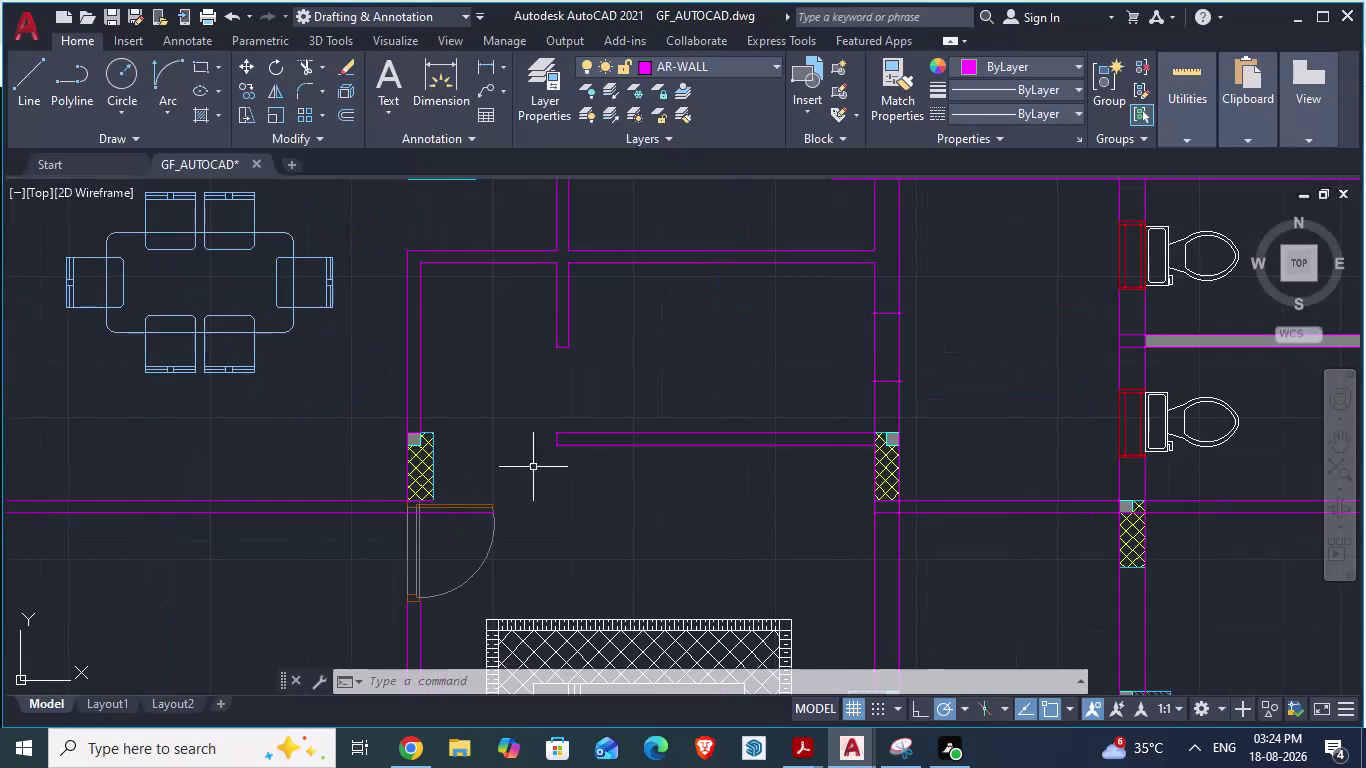
Start the Trim command, then cancel an accidental fence selection.
scroll(down, 3)
scroll(up, 3)
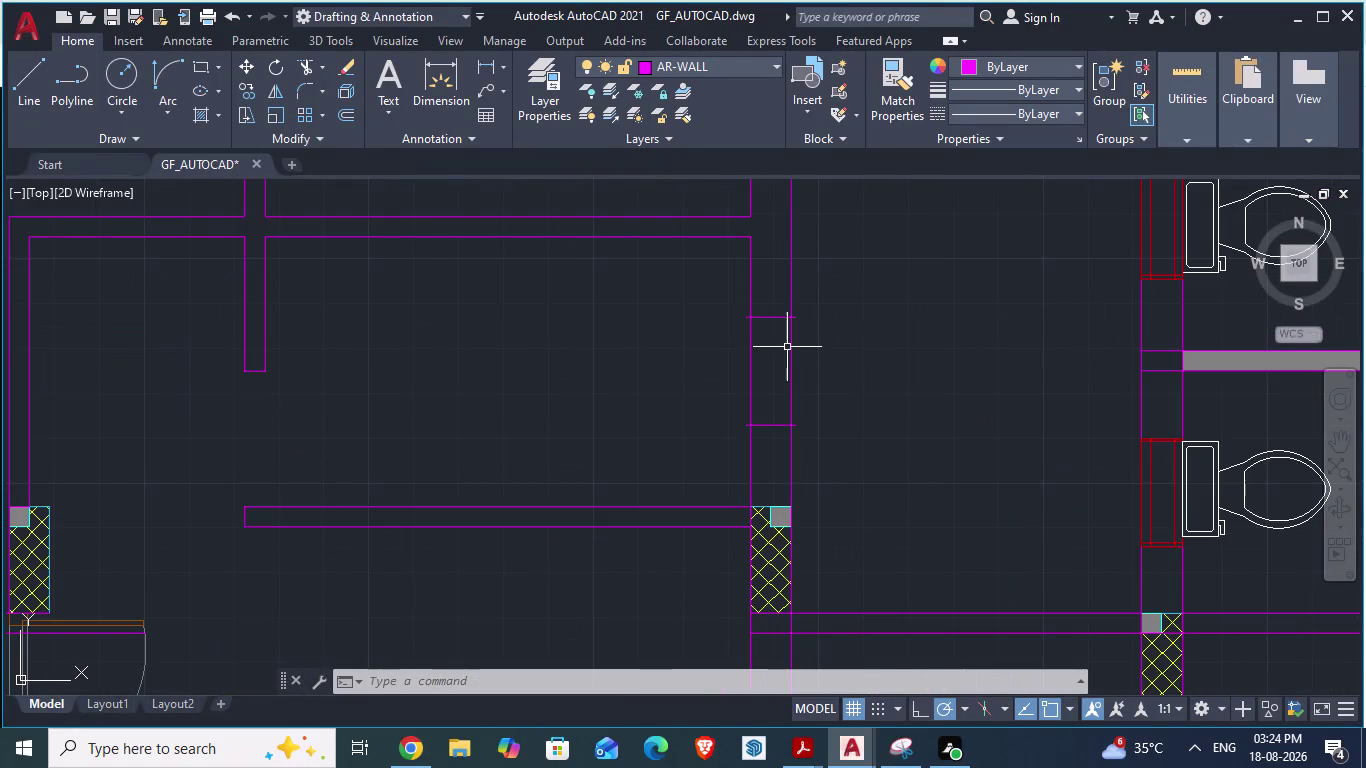
key(t)
key(r)
key(Return)
scroll(up, 3)
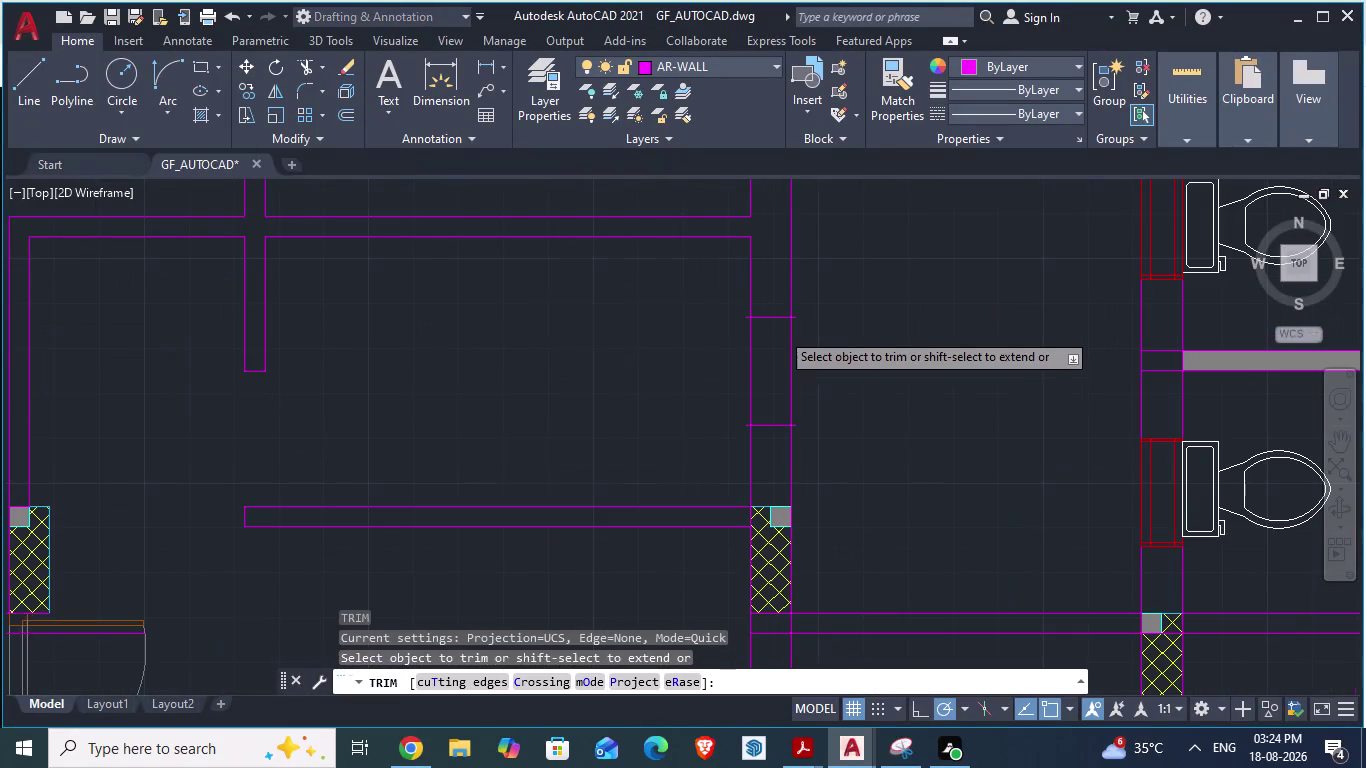
scroll(up, 3)
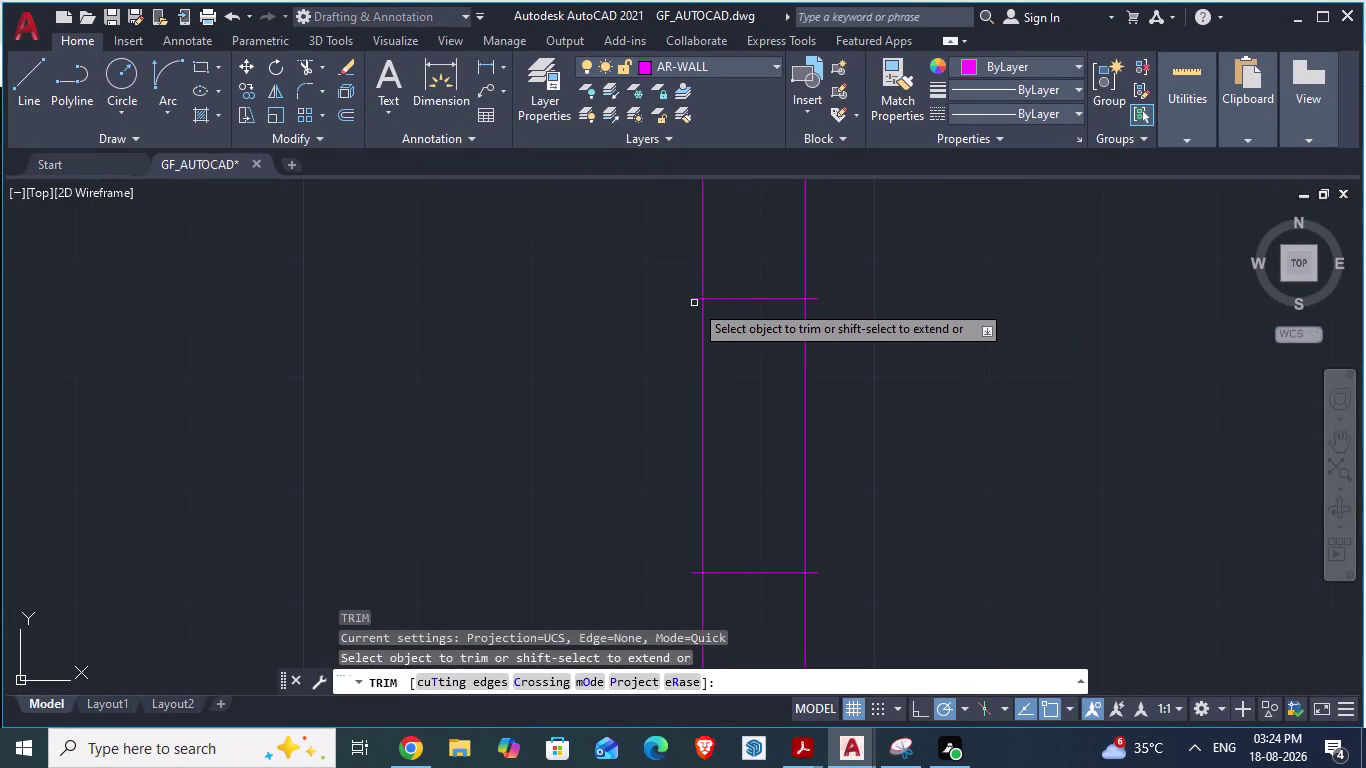
click(694, 303)
scroll(up, 3)
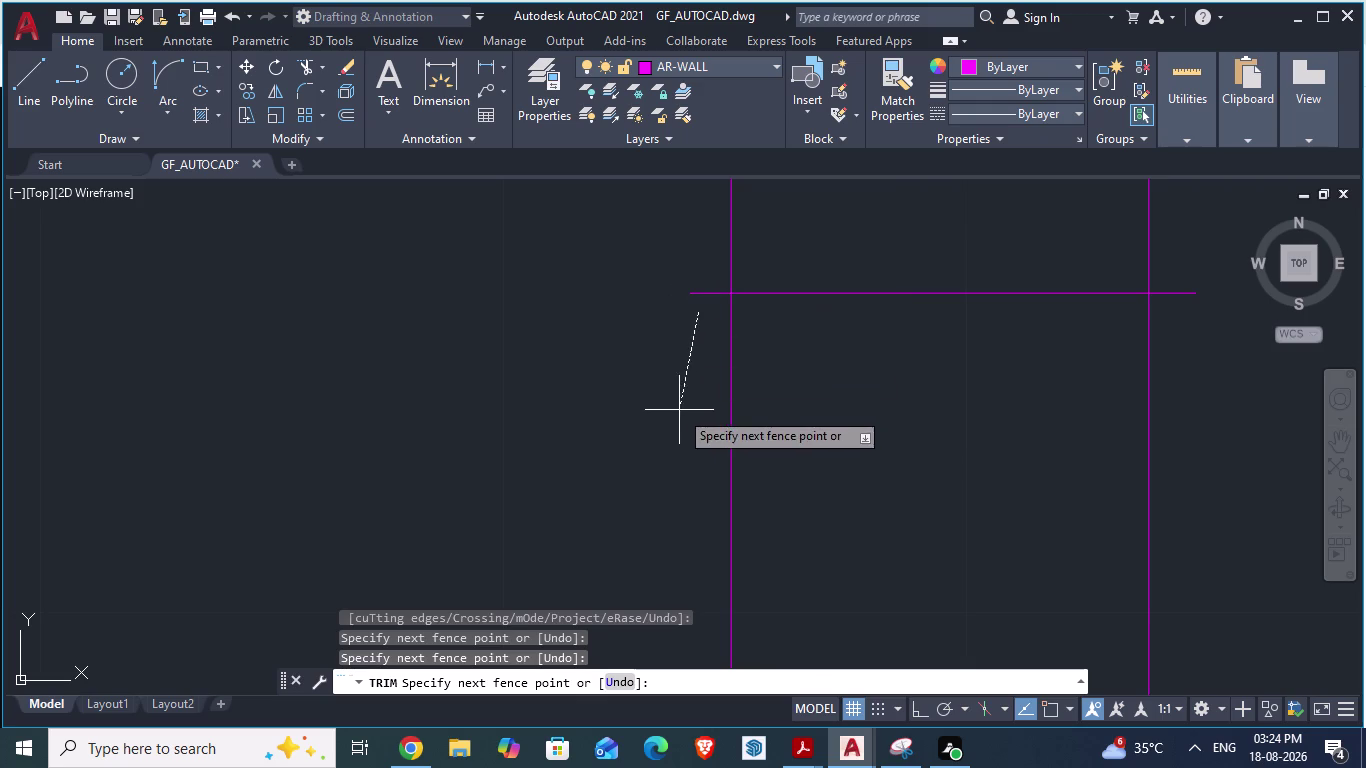
key(Escape)
Trim four wall line ends overshooting the walls around the openings.
text(tr)
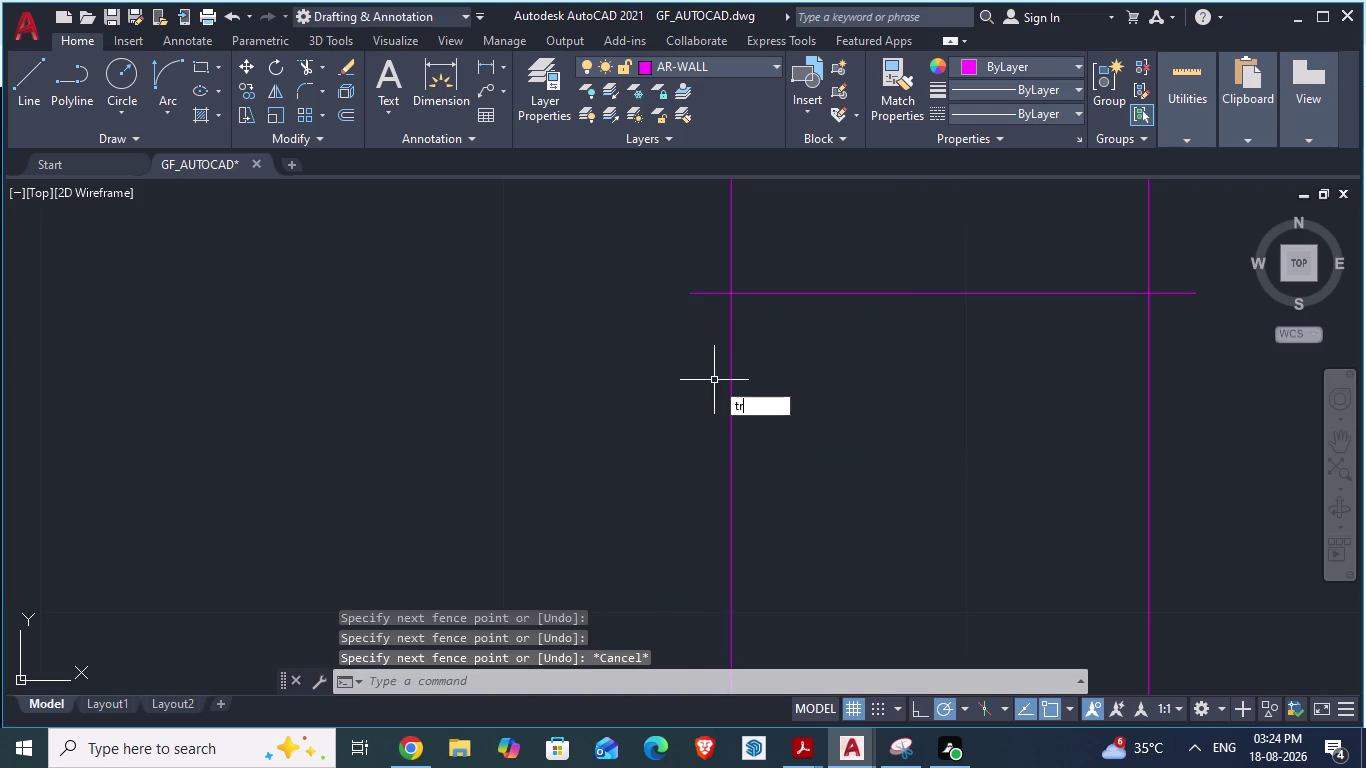
key(Return)
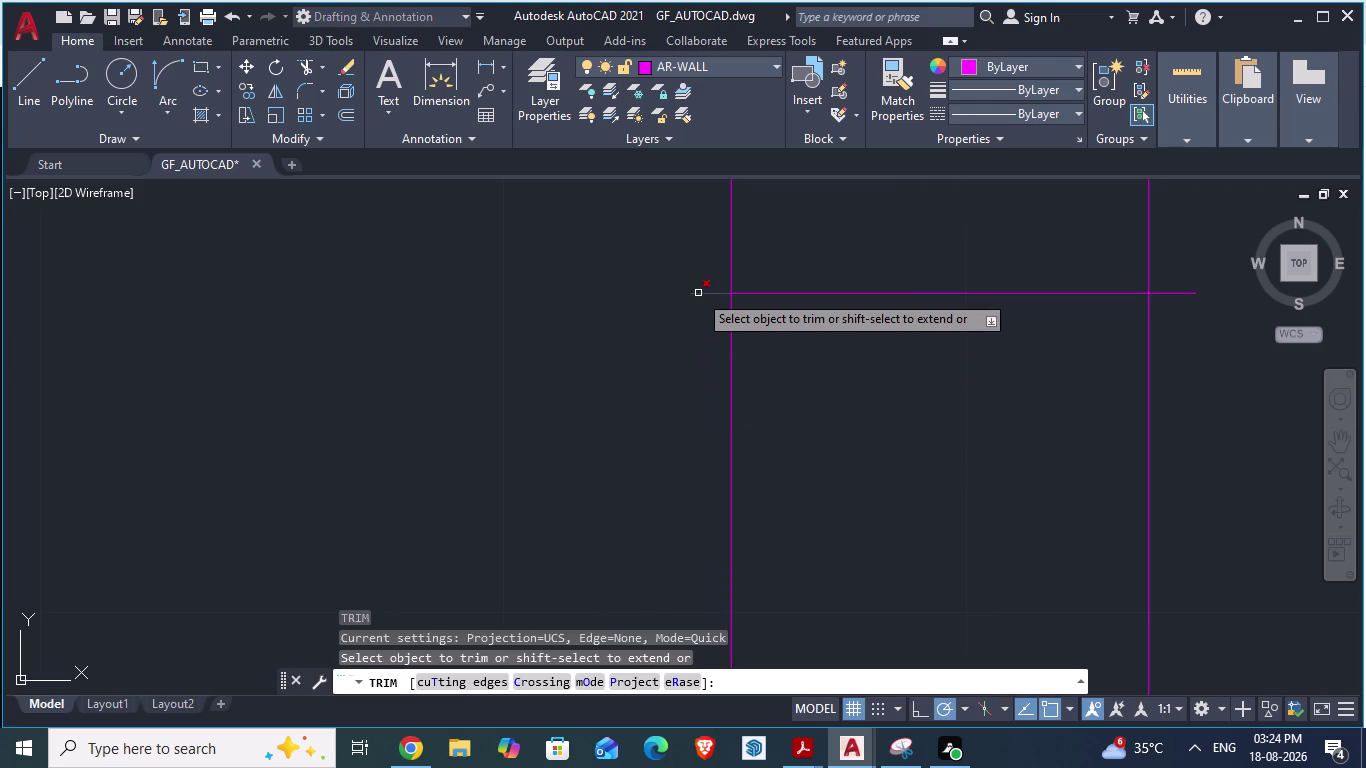
click(698, 293)
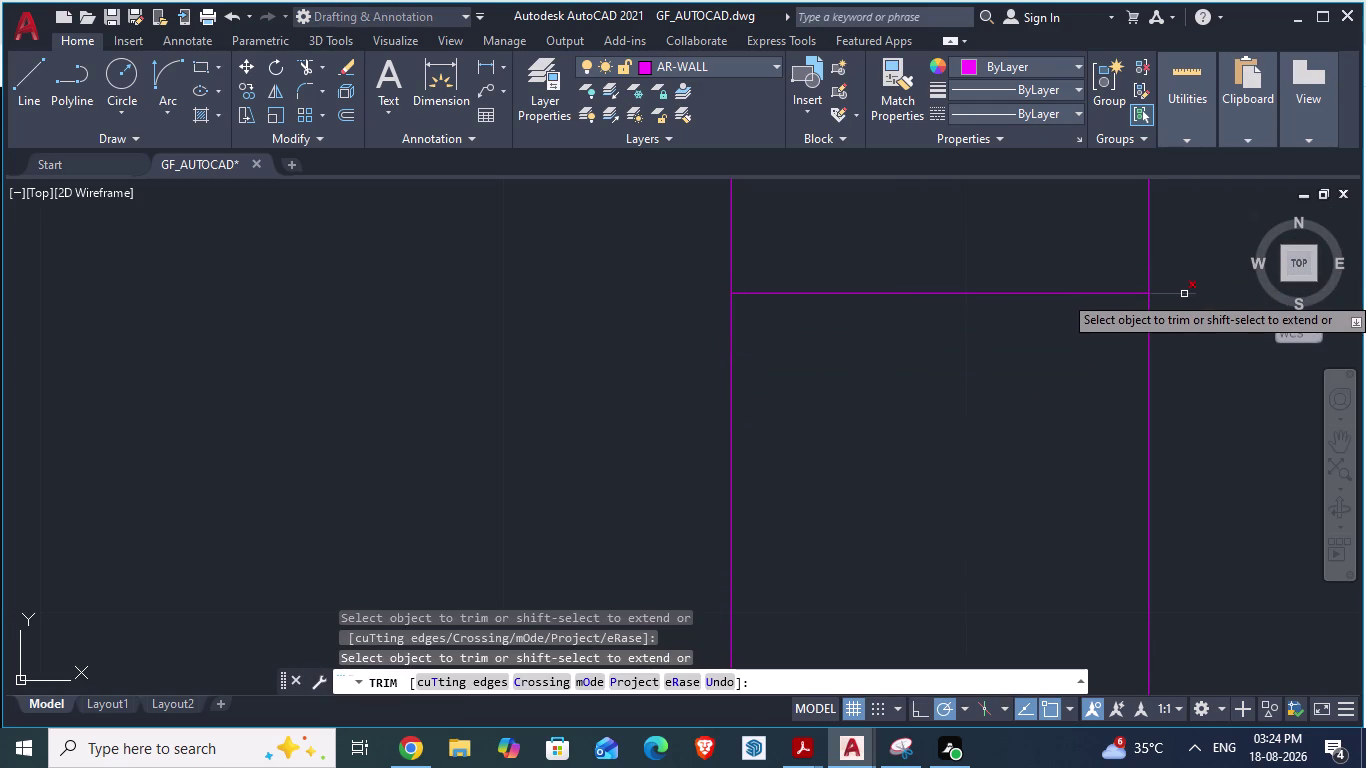
click(1183, 295)
scroll(down, 3)
scroll(down, 3)
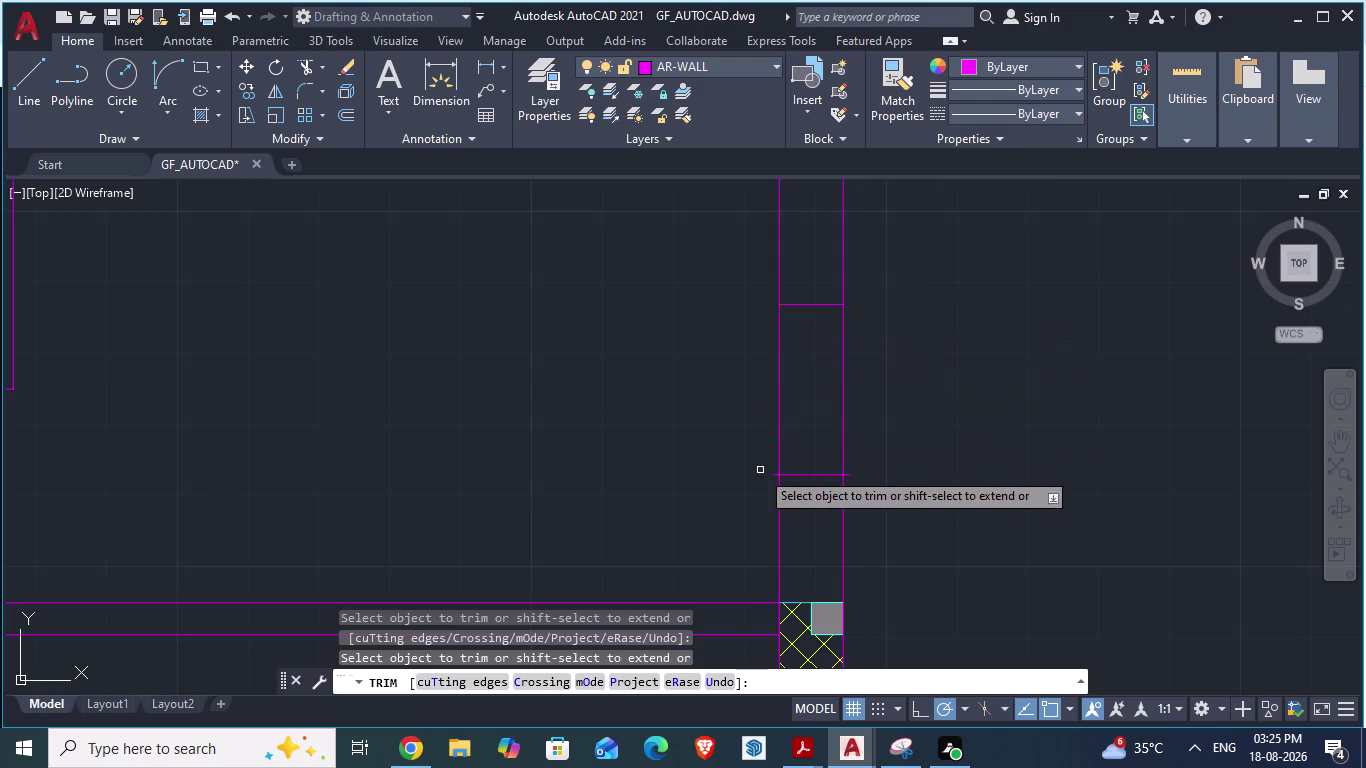
scroll(up, 3)
click(817, 487)
scroll(down, 3)
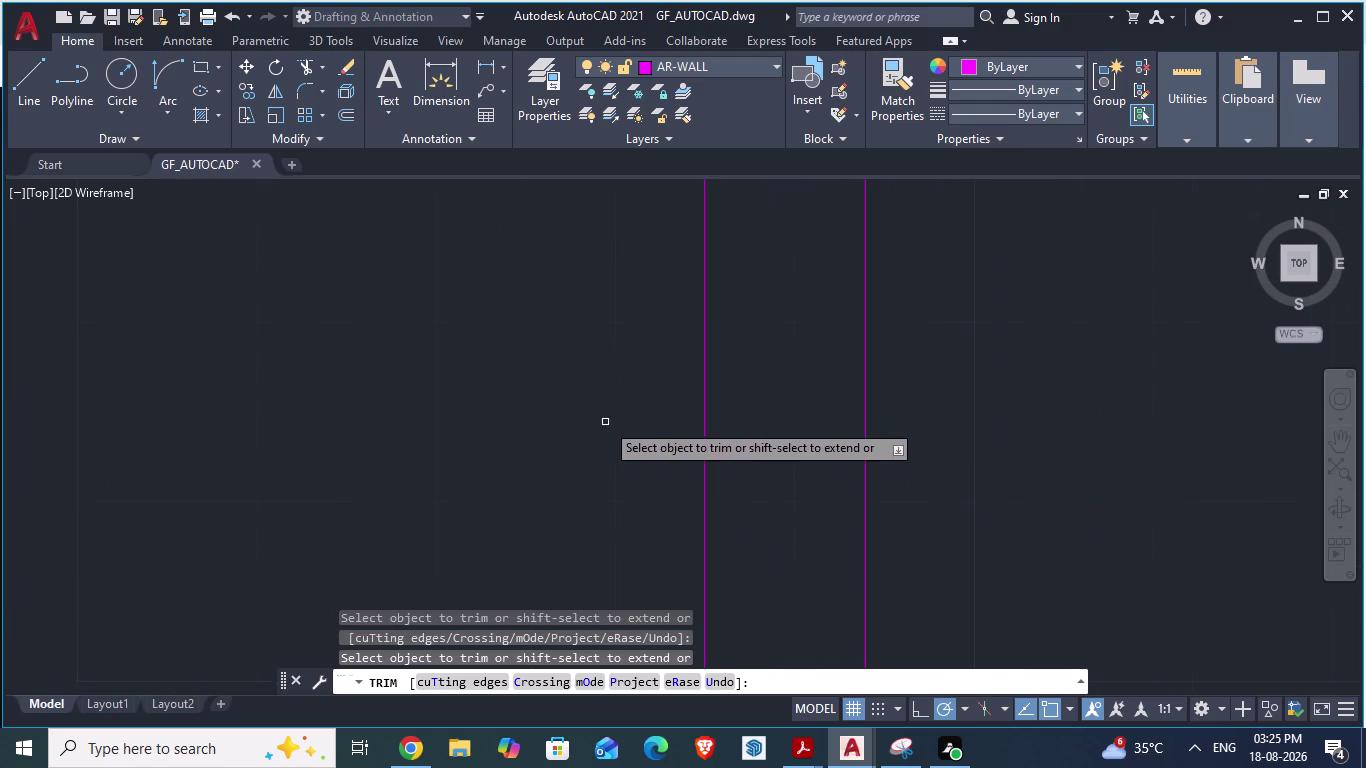
scroll(up, 3)
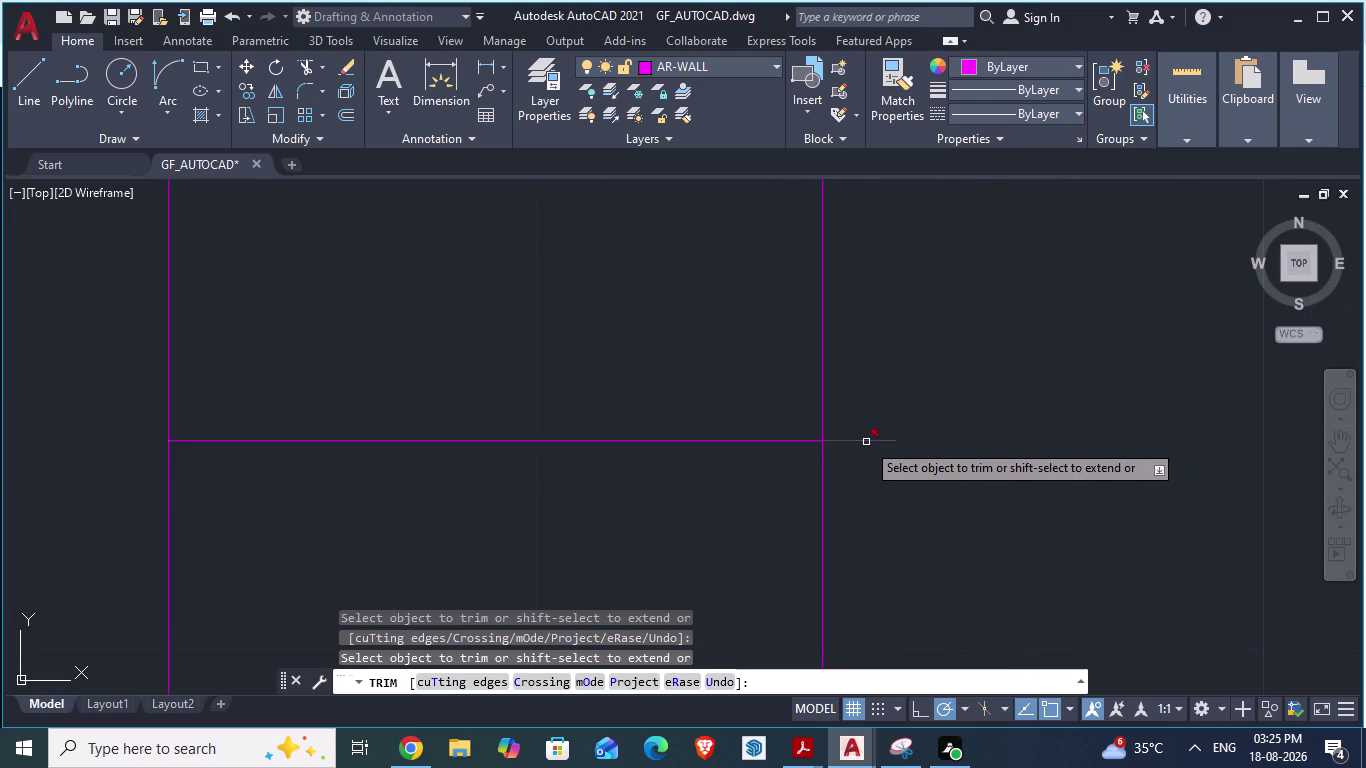
click(866, 442)
scroll(down, 3)
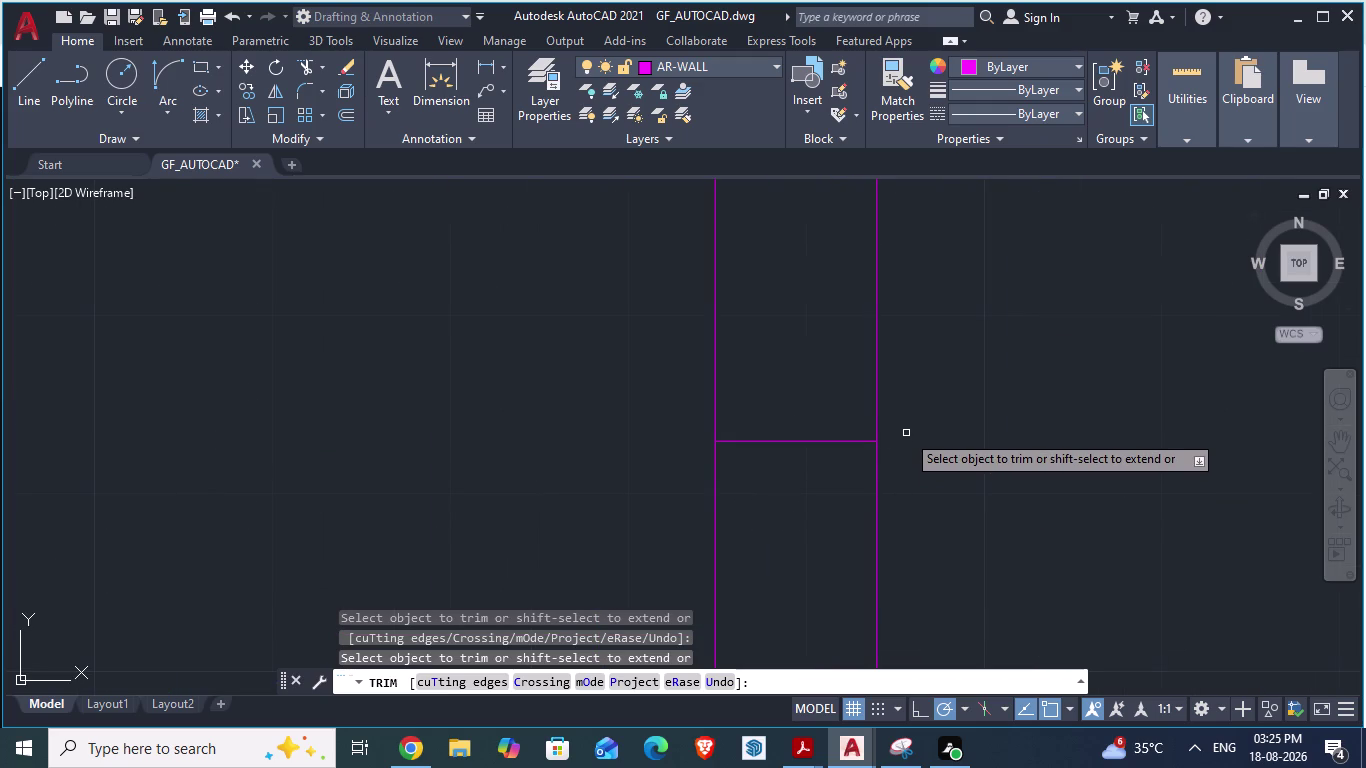
Save the floor plan drawing.
key(ctrl+s)
scroll(down, 3)
scroll(down, 3)
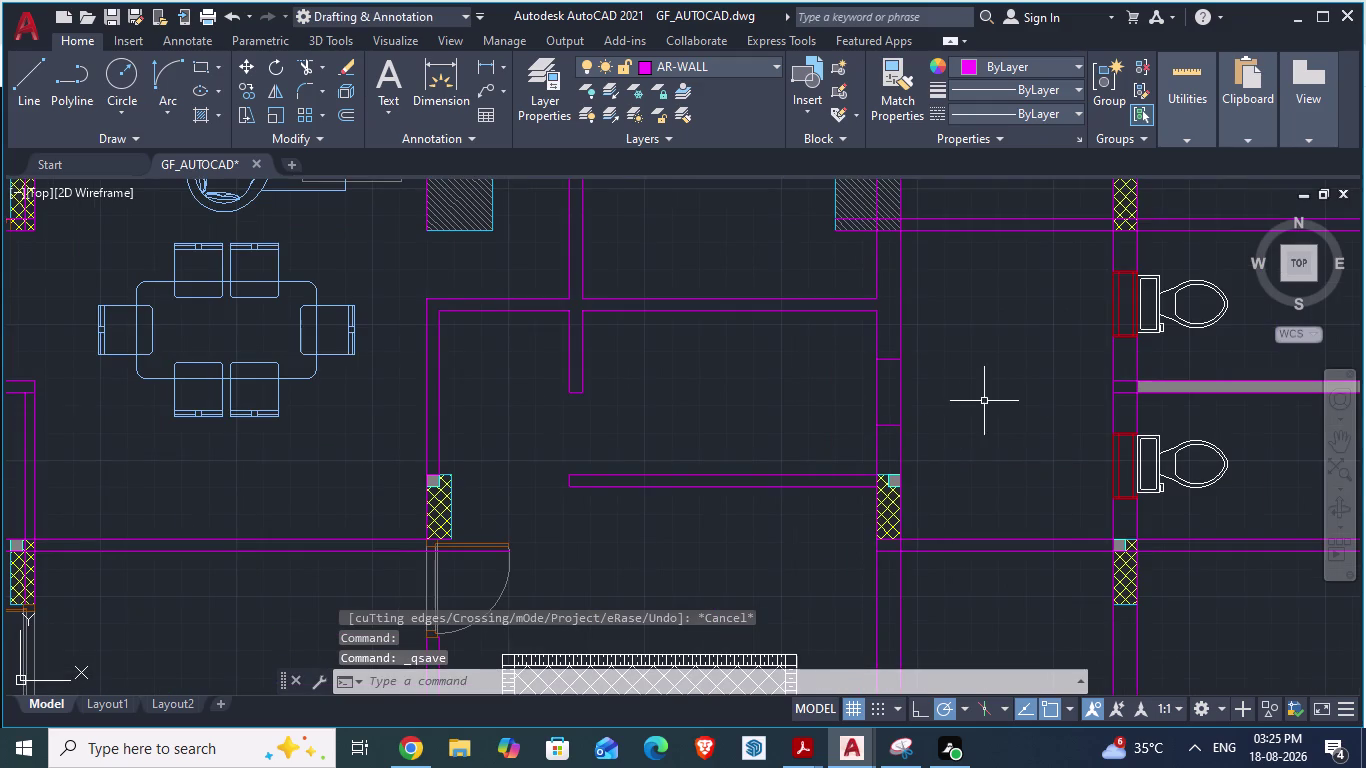
Copy the red block behind the lower toilet to the clipboard.
scroll(down, 3)
scroll(down, 3)
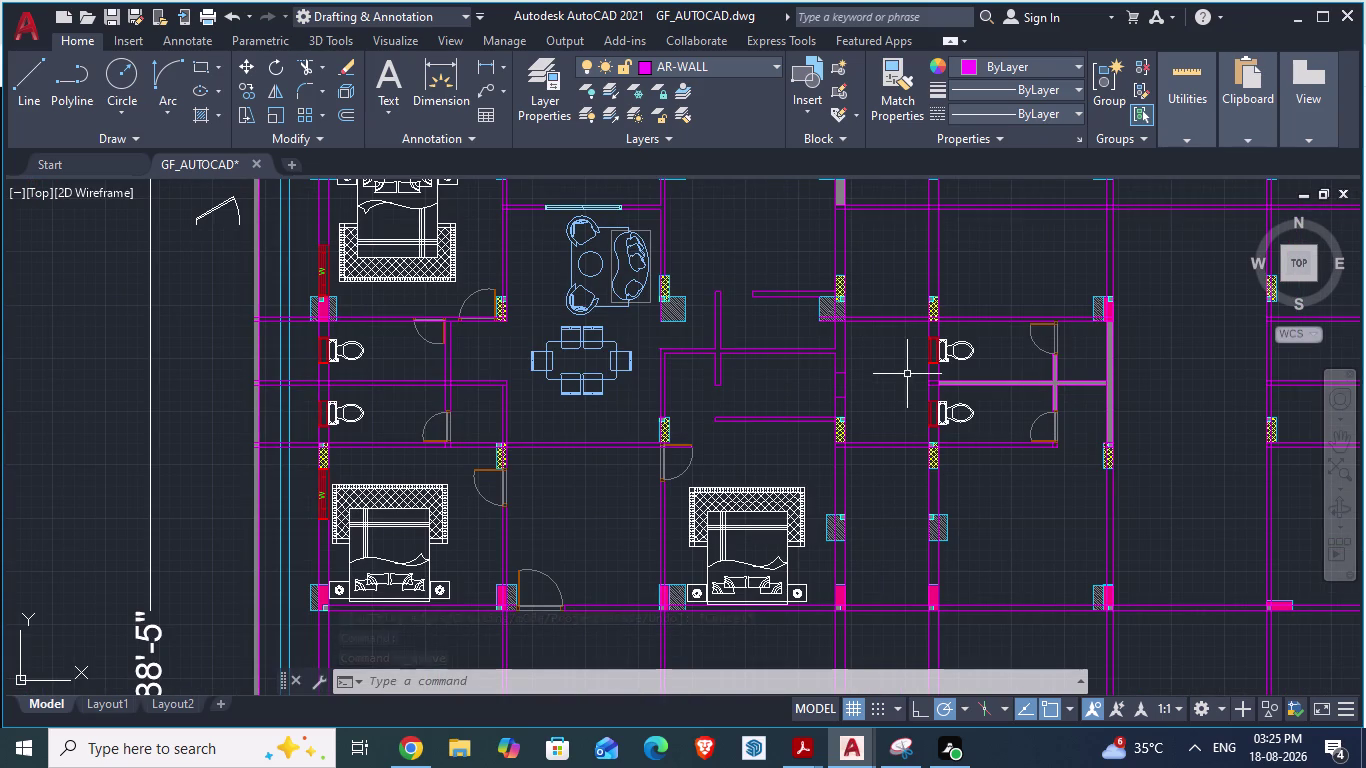
scroll(up, 3)
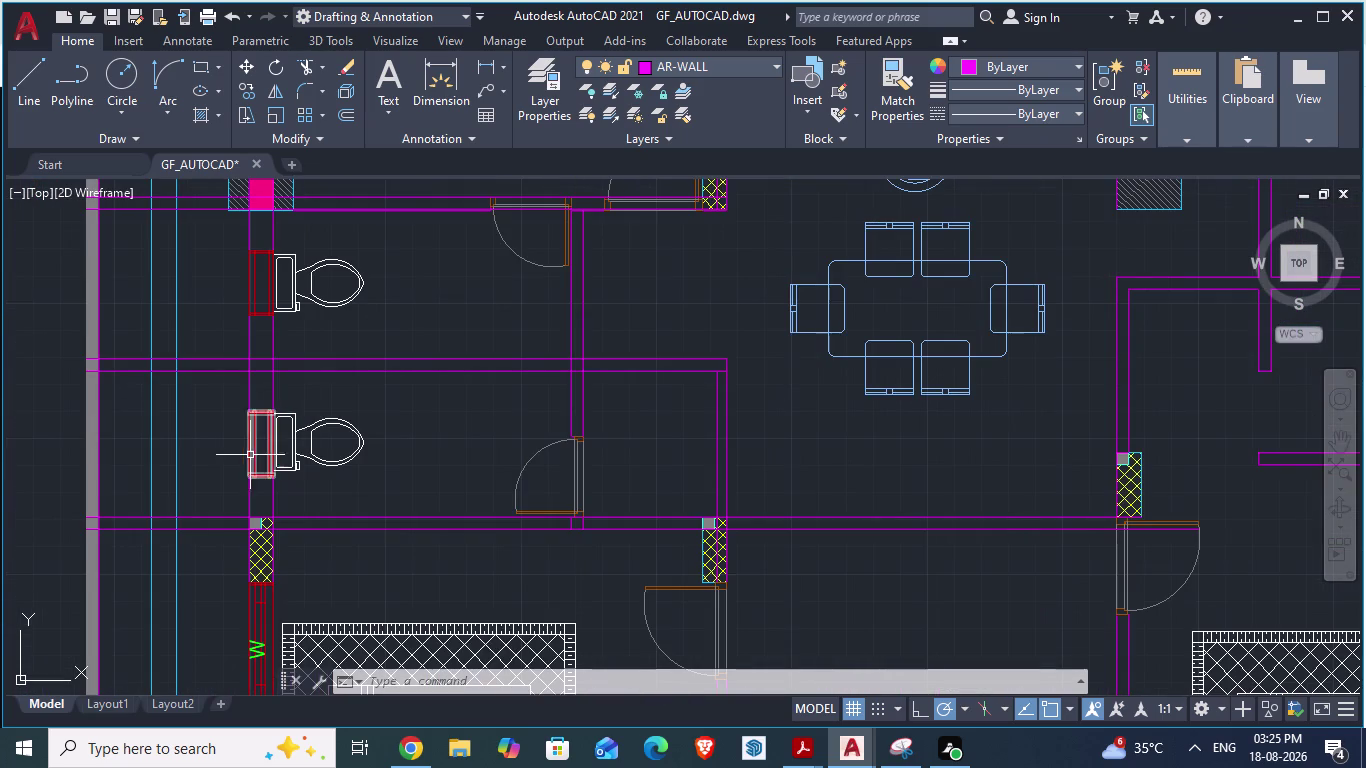
click(253, 443)
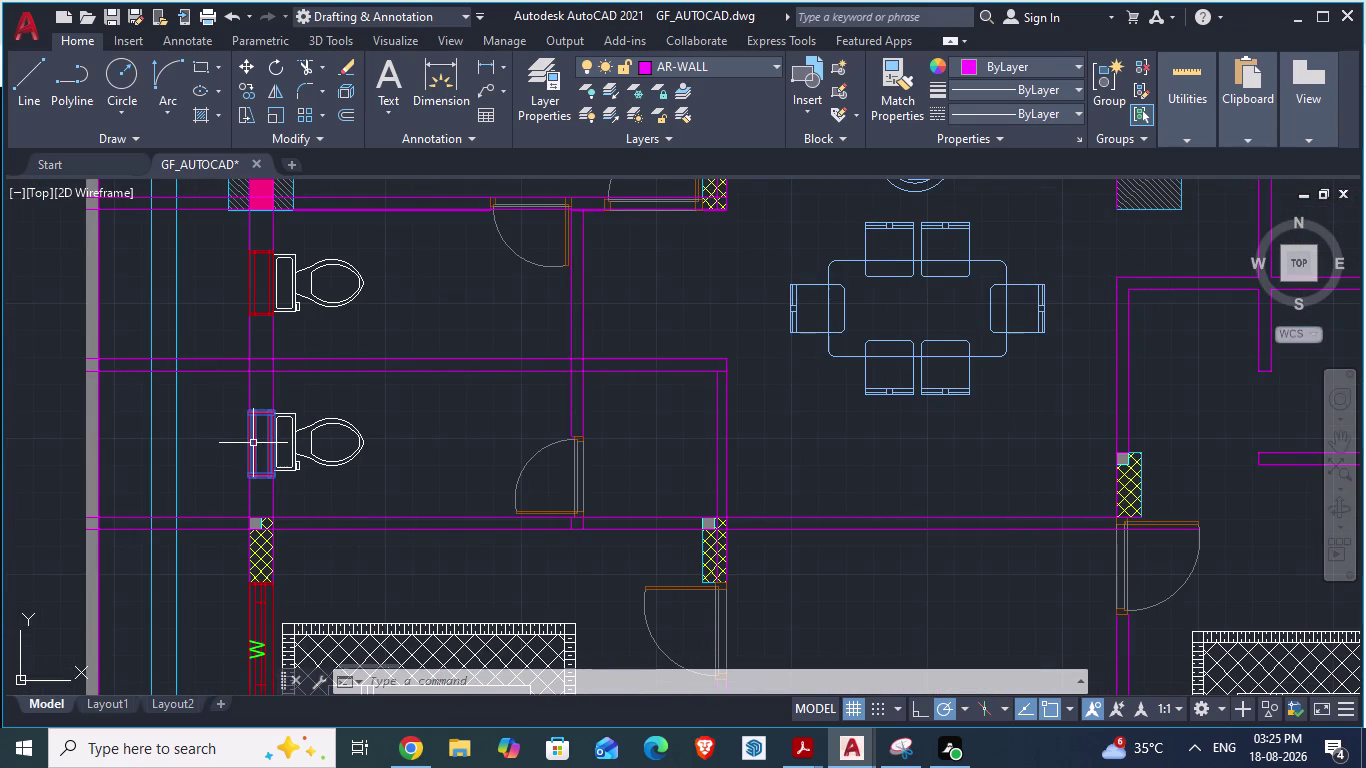
key(ctrl+c)
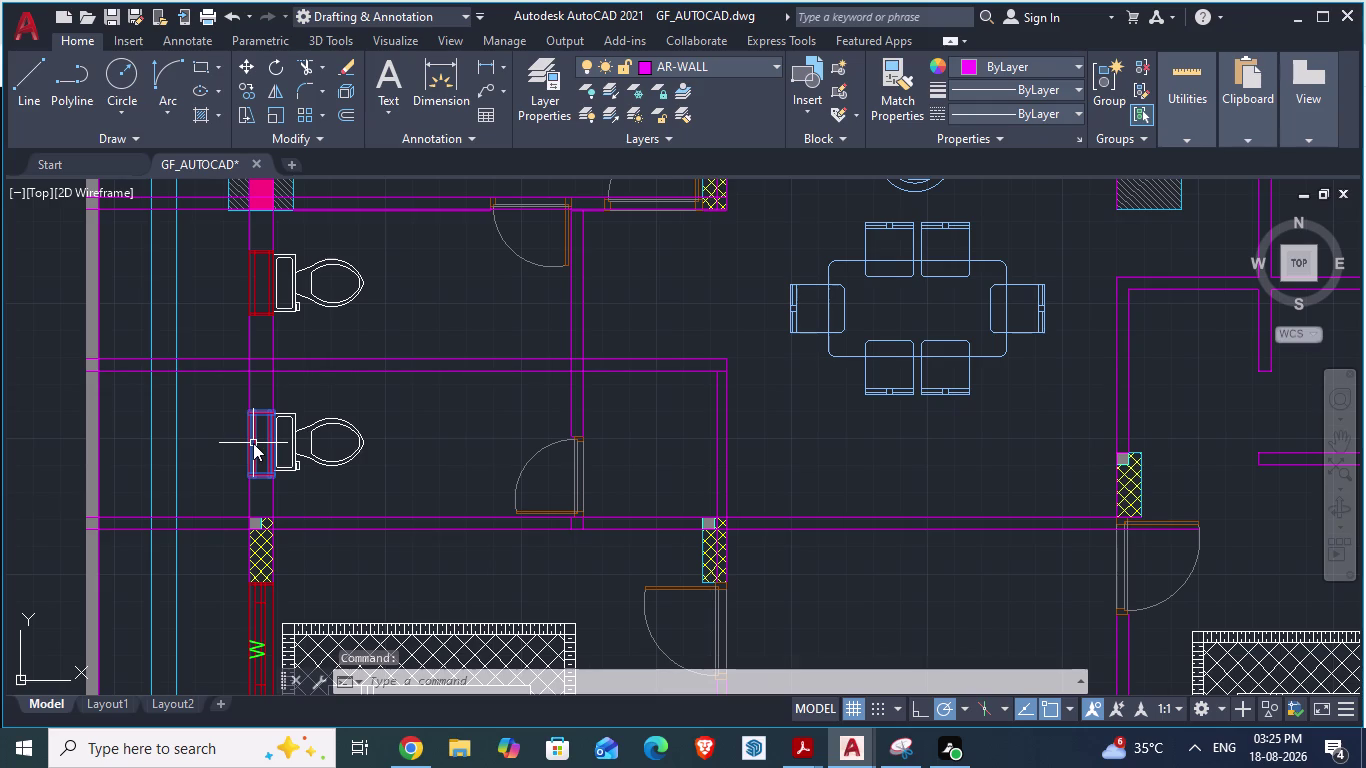
Paste the copied block into the central room's right wall.
key(ctrl+v)
scroll(down, 3)
scroll(up, 3)
click(886, 366)
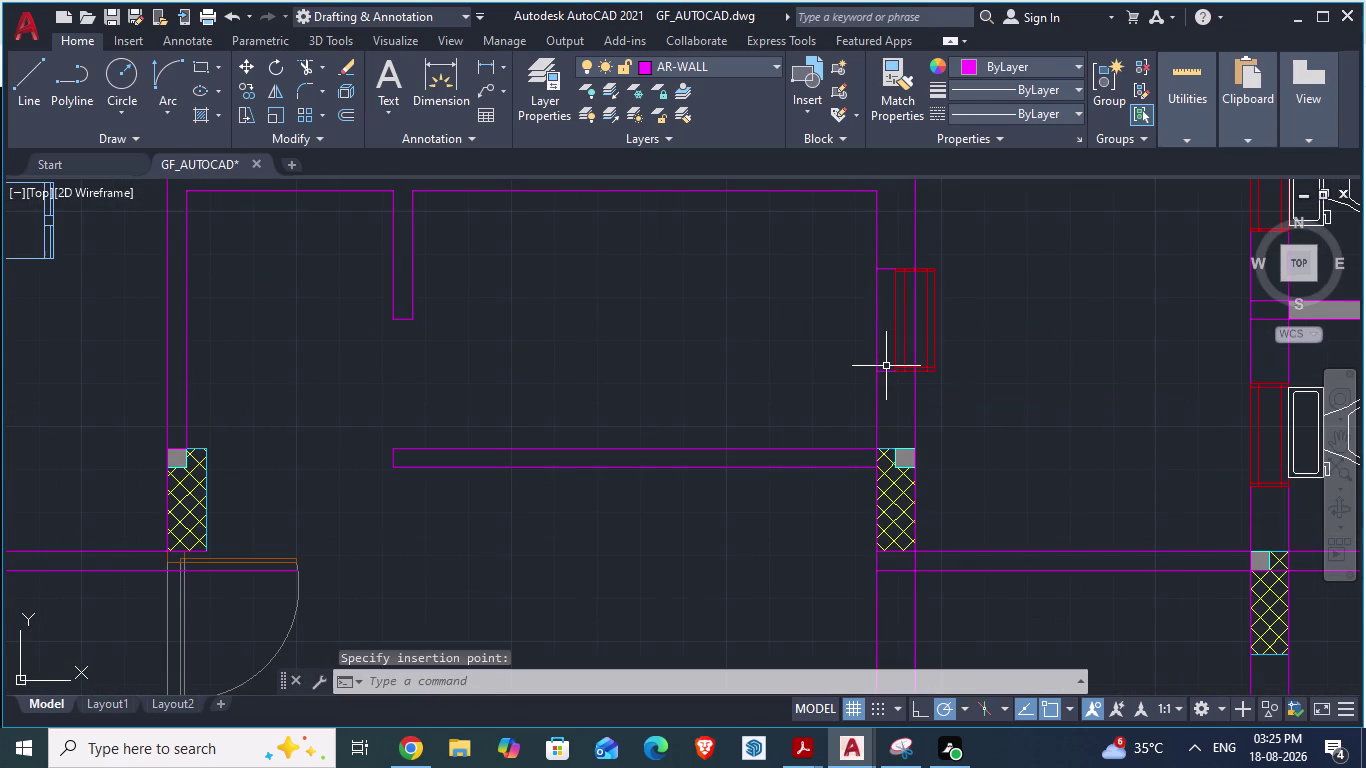
scroll(up, 3)
scroll(up, 3)
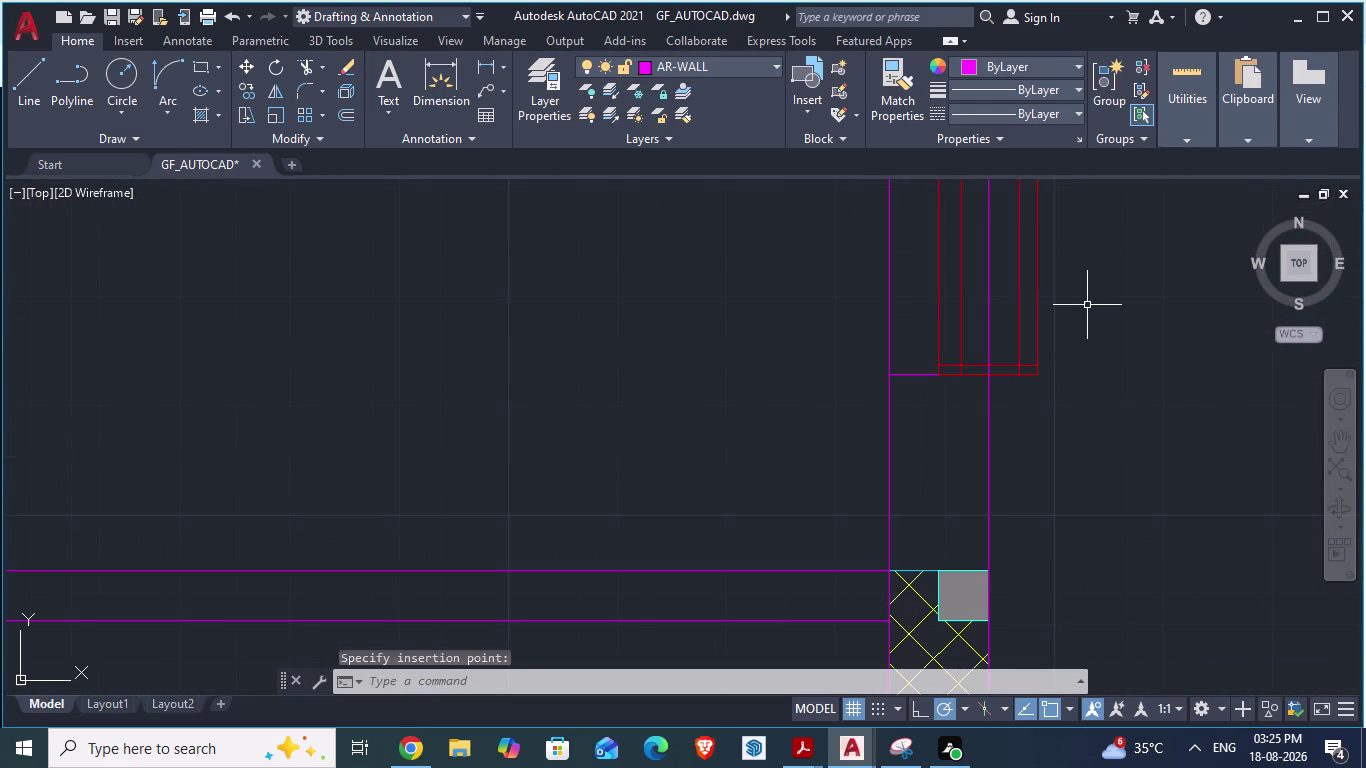
click(940, 319)
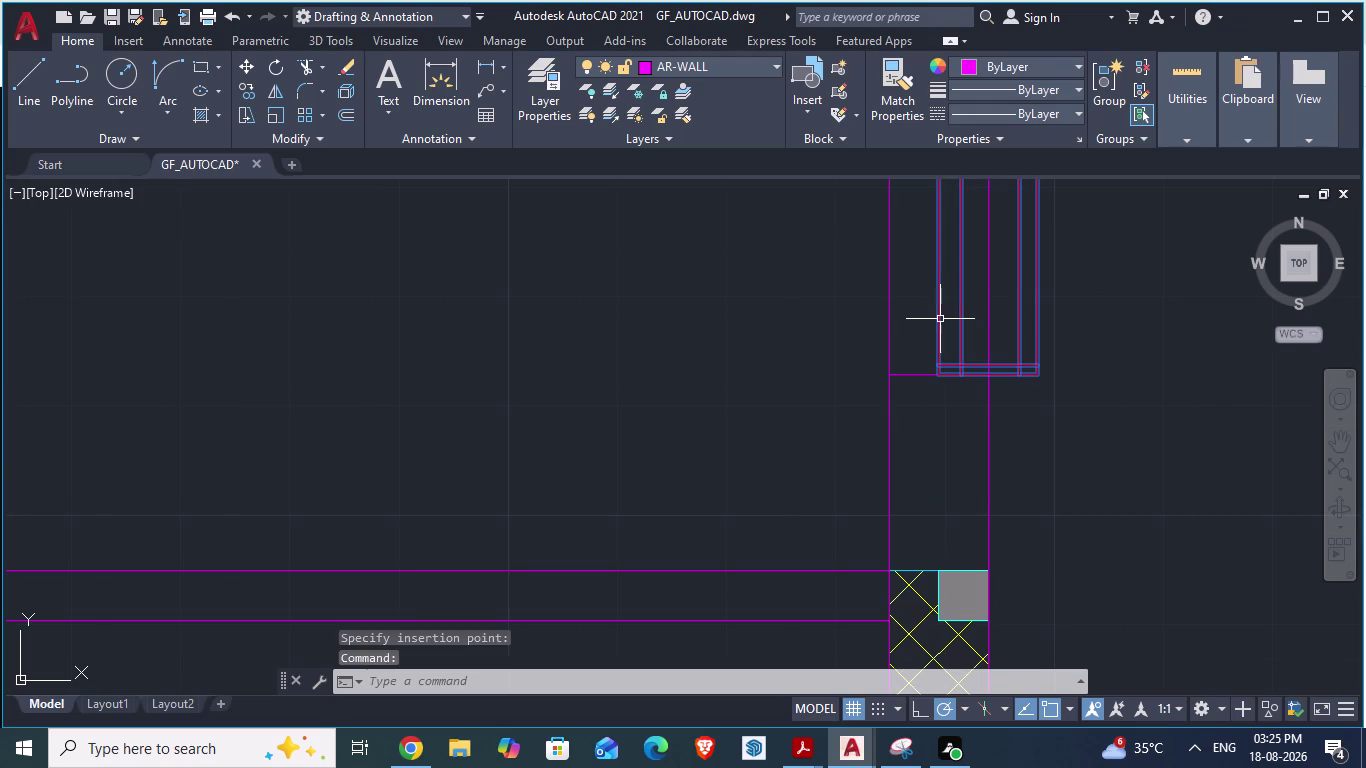
Move the pasted block from its lower corner flush onto the wall line.
key(m)
key(Return)
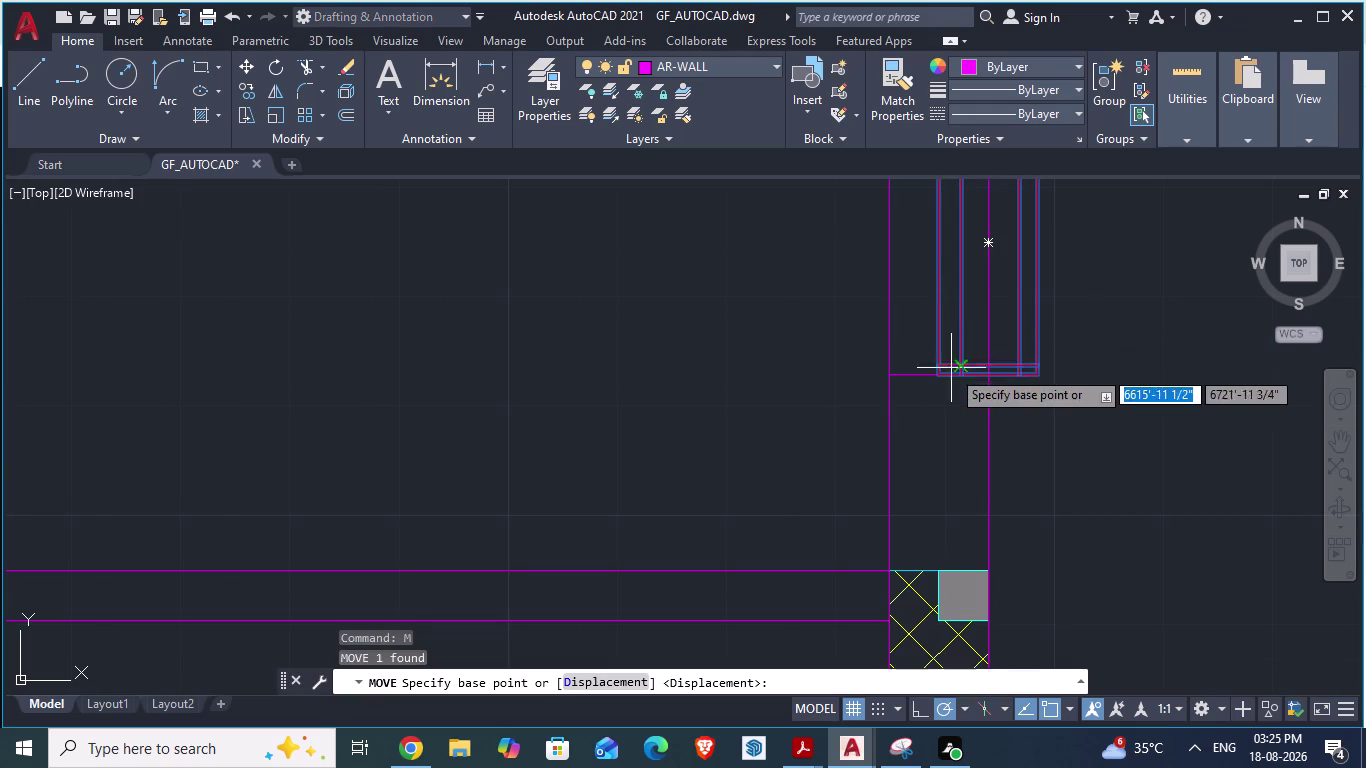
scroll(up, 3)
drag(933, 362, 873, 359)
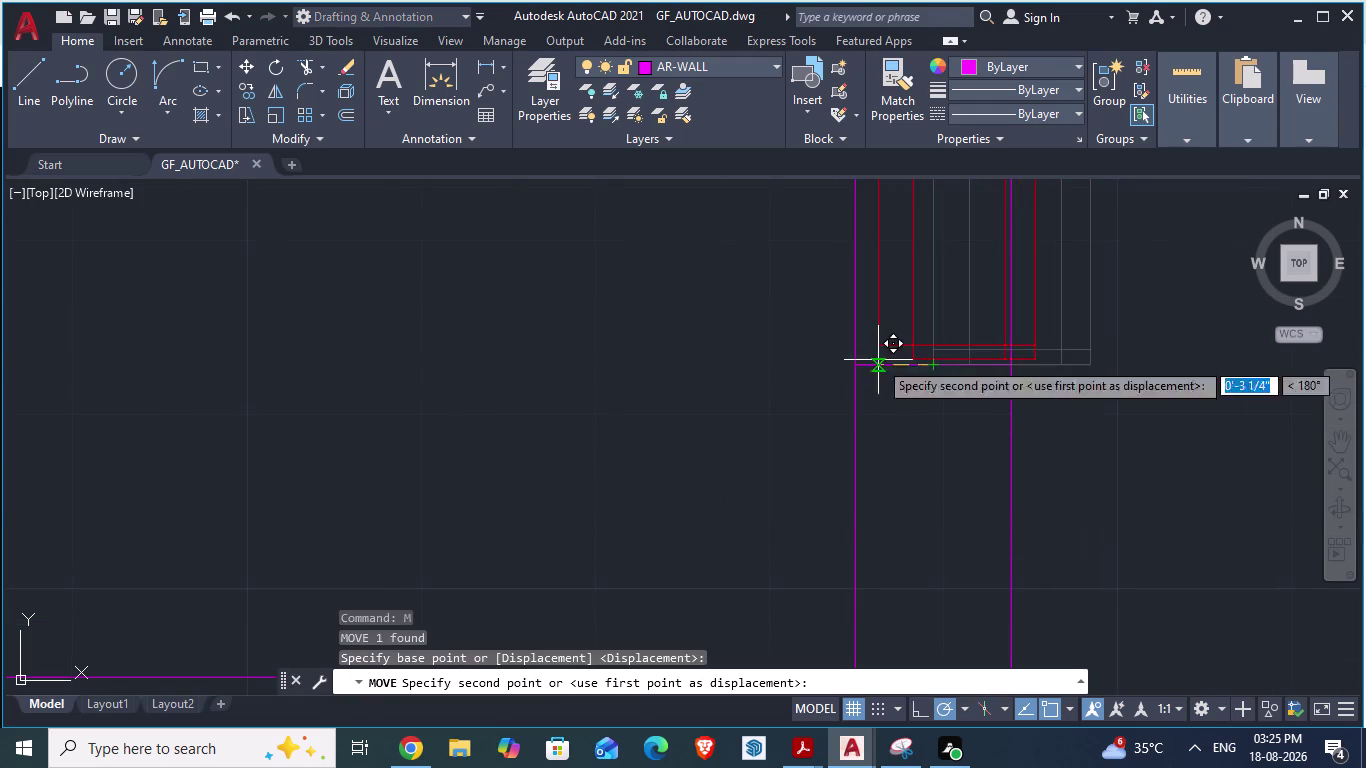
drag(873, 359, 857, 357)
scroll(up, 3)
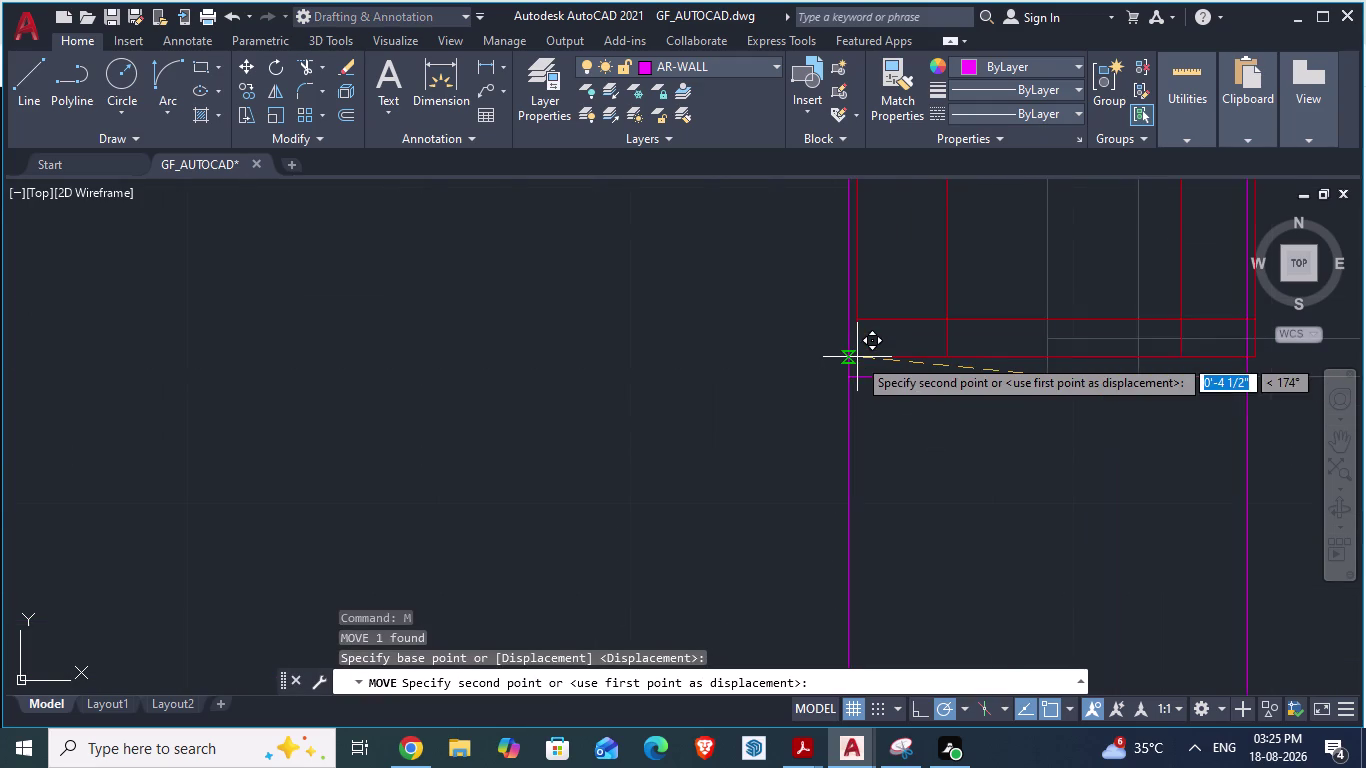
drag(857, 357, 850, 379)
click(850, 380)
scroll(down, 3)
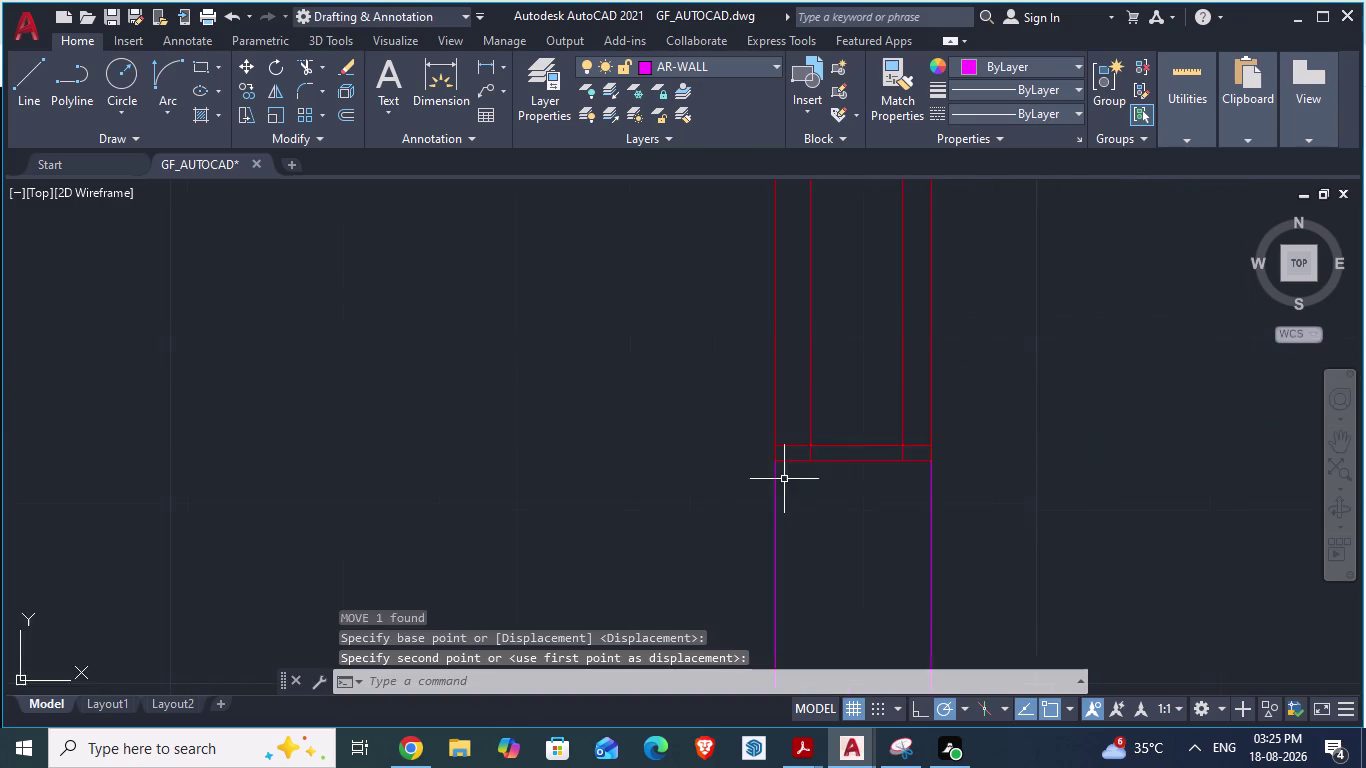
scroll(down, 3)
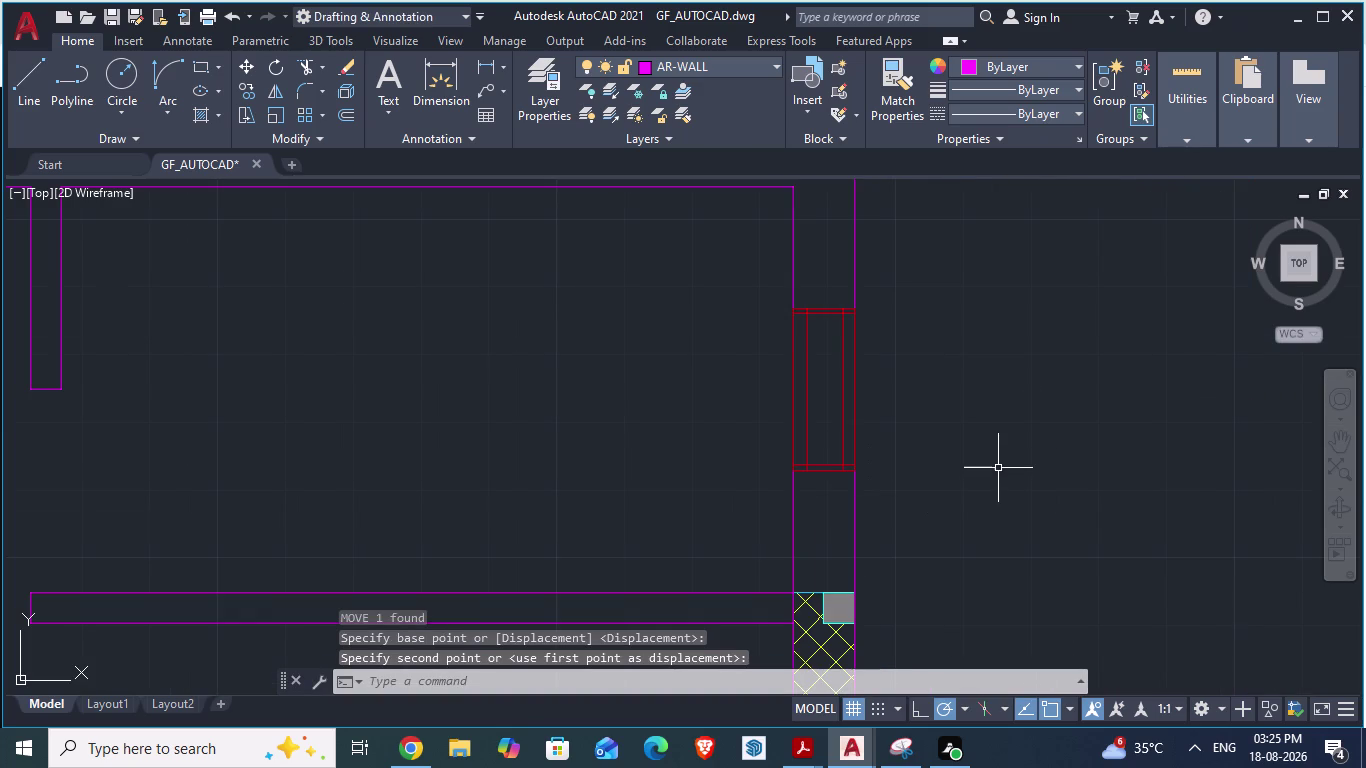
Save the floor plan again.
key(ctrl+s)
scroll(down, 3)
scroll(down, 3)
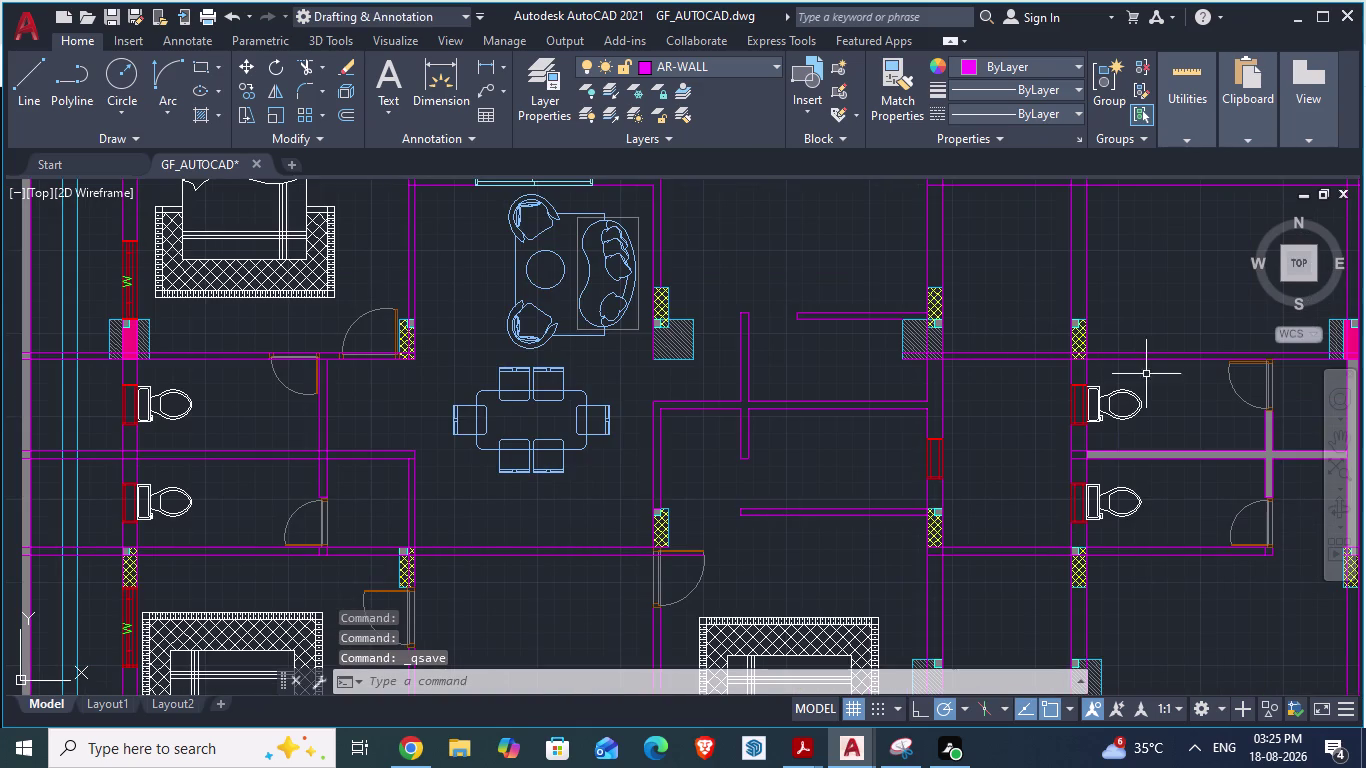
scroll(down, 3)
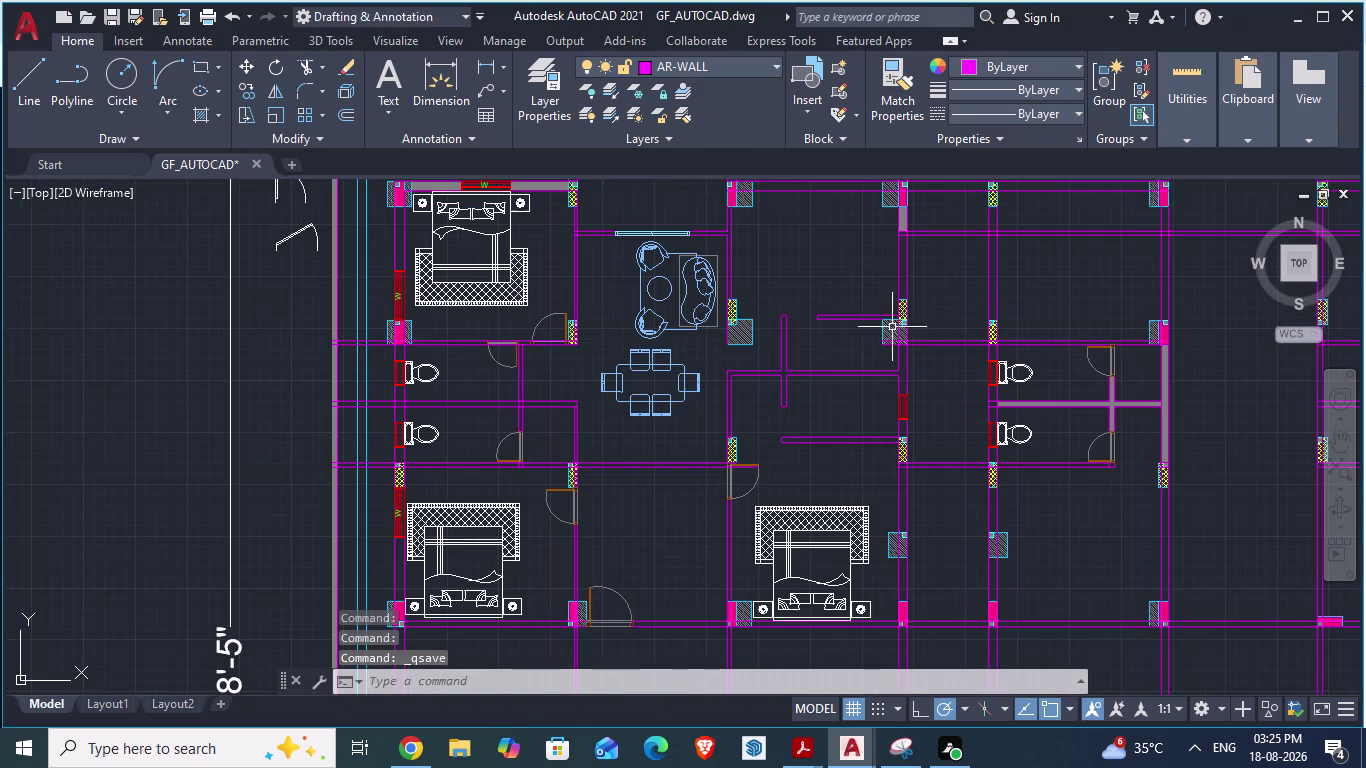